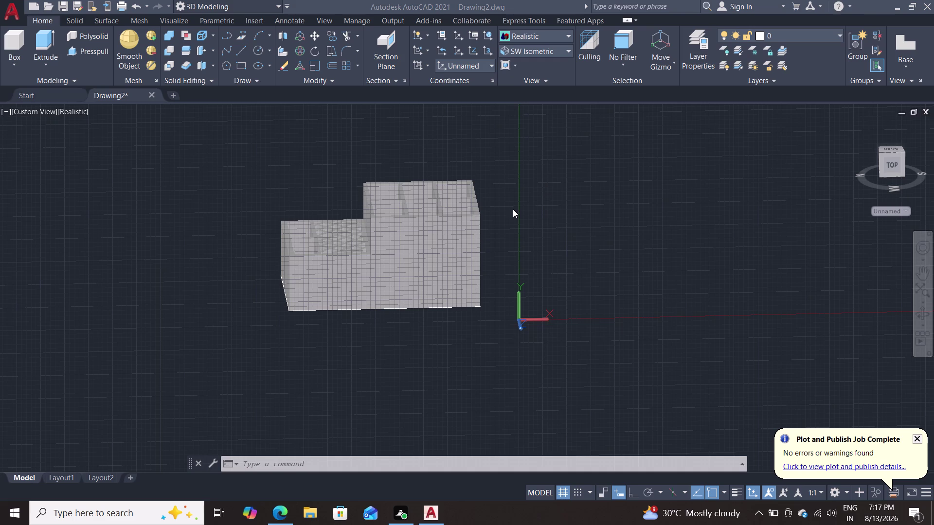
Orbit the organizer from the side to a top-down view of its compartments and lattice panel.
middle_drag(478, 293, 513, 305)
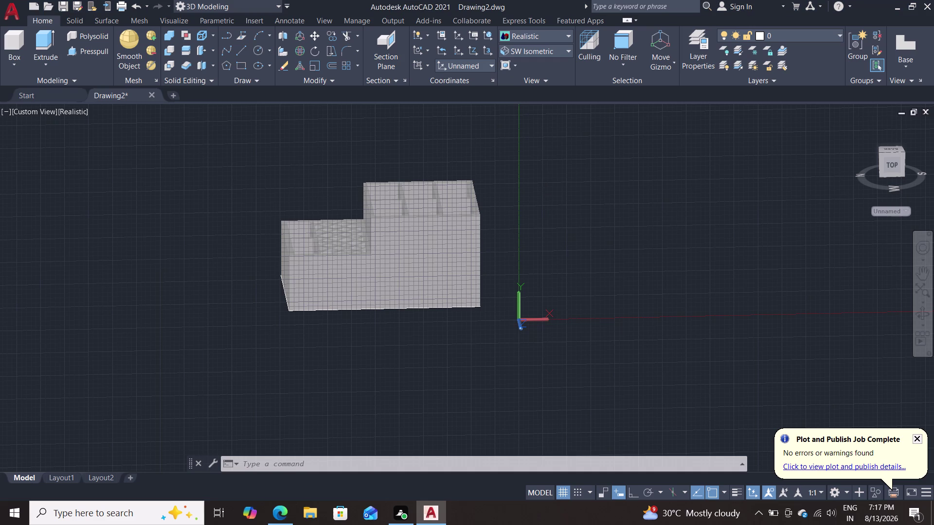
key(Escape)
middle_drag(520, 292, 578, 297)
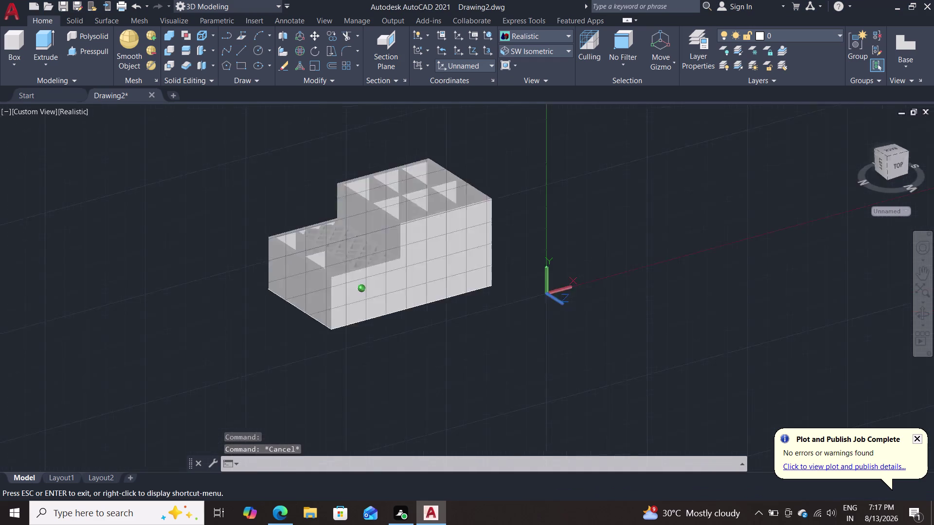
middle_drag(579, 298, 677, 271)
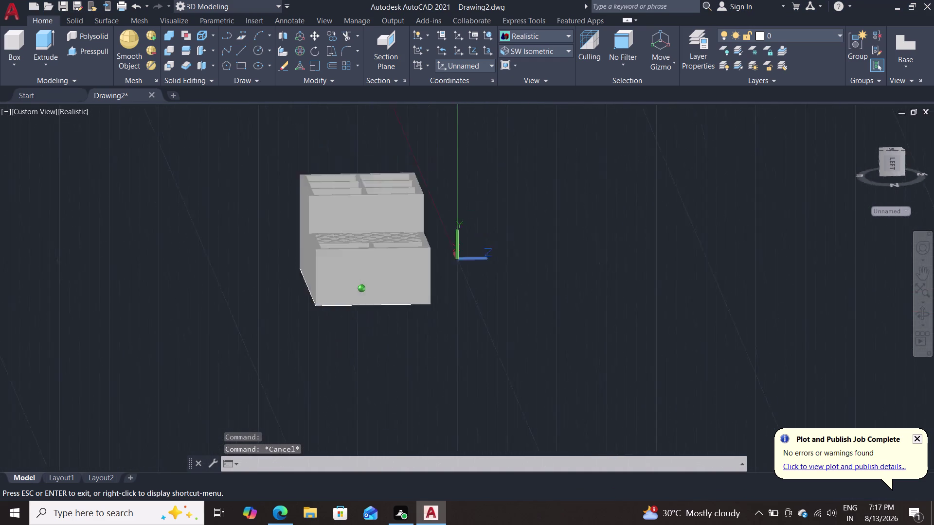
middle_drag(677, 271, 548, 359)
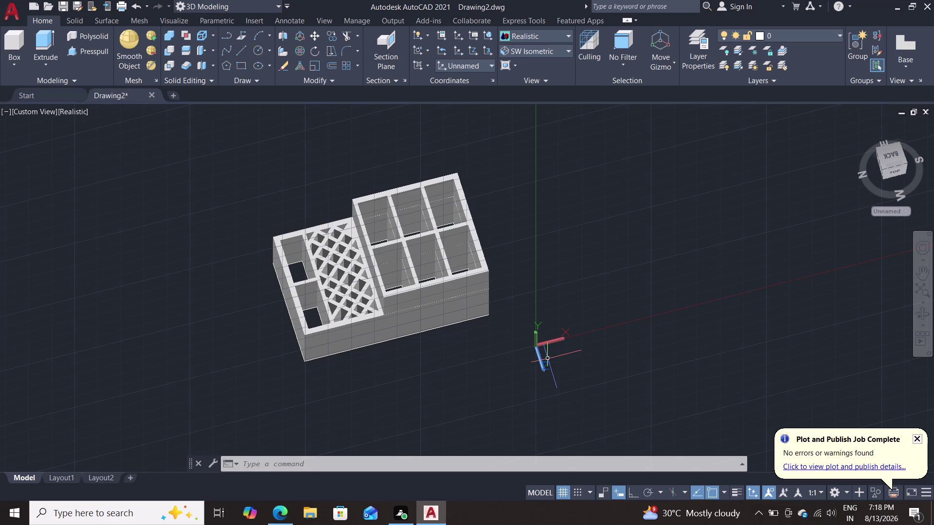
click(547, 359)
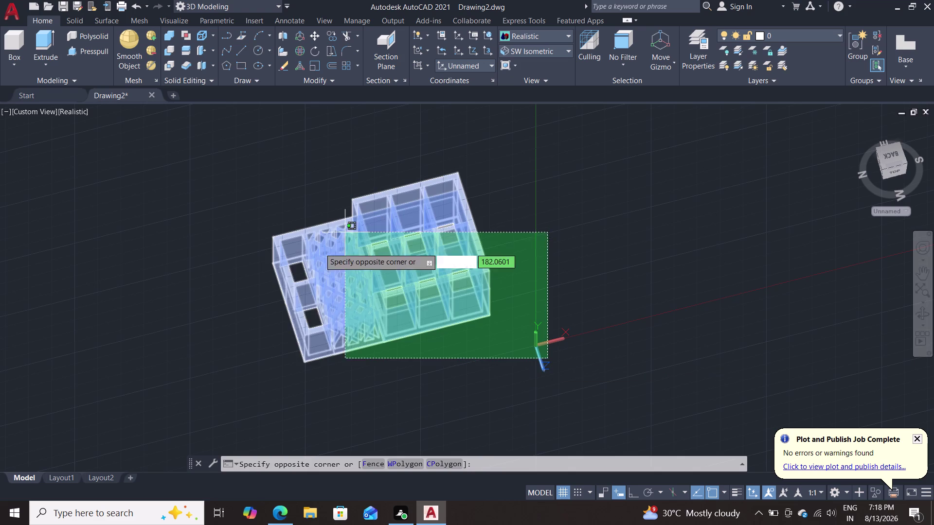
key(Escape)
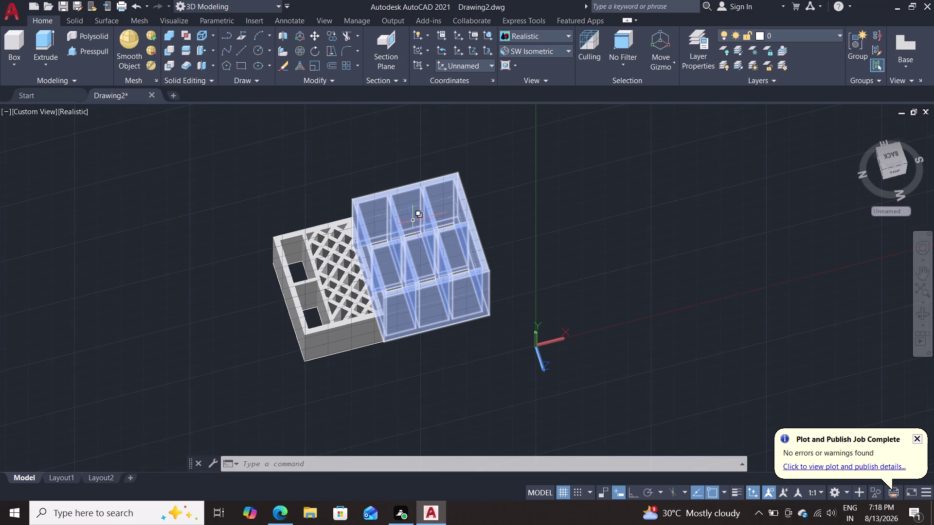
key(Escape)
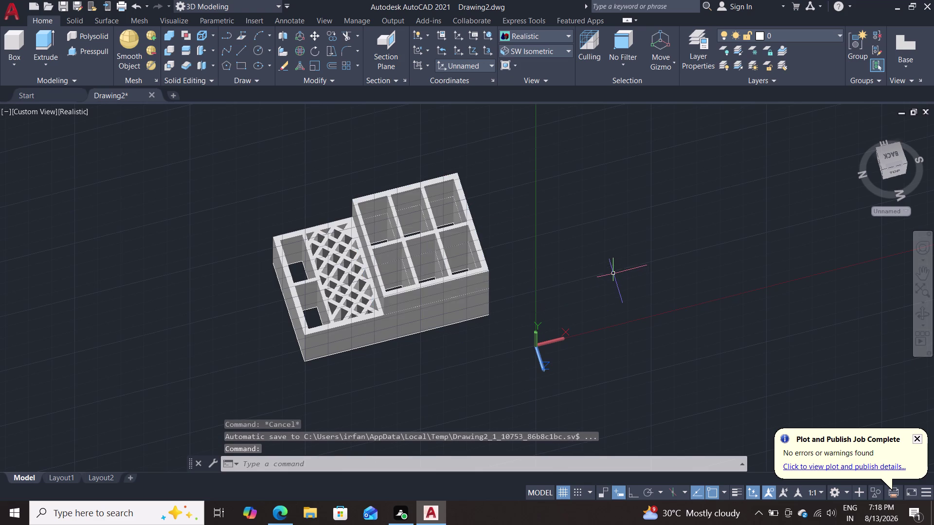
key(Escape)
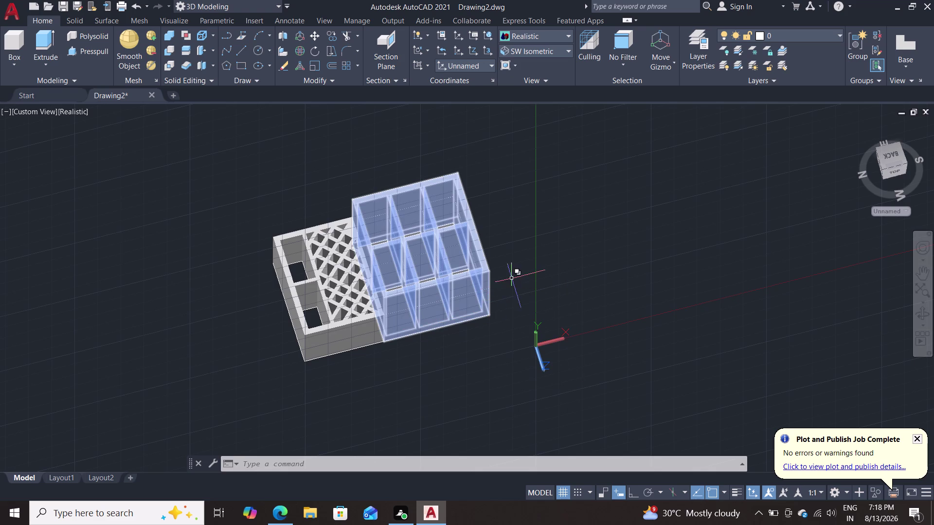
key(Escape)
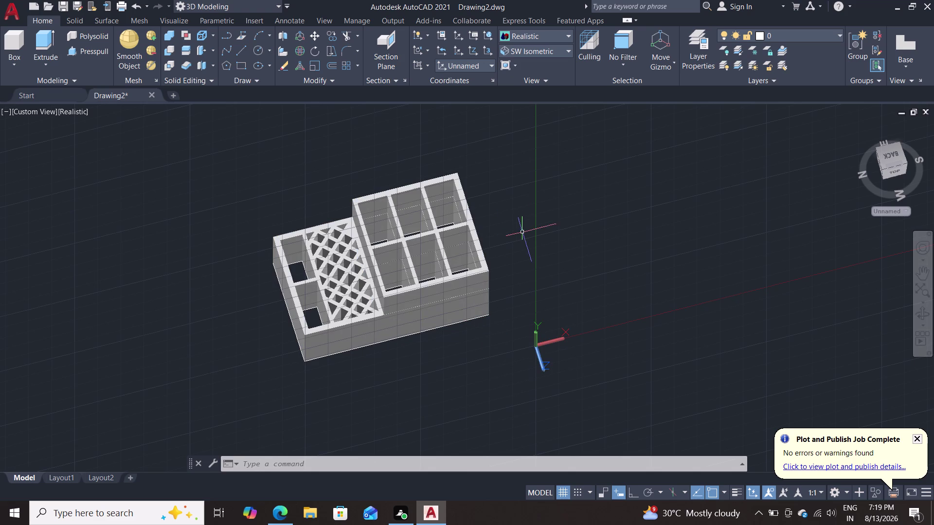
middle_drag(515, 222, 574, 254)
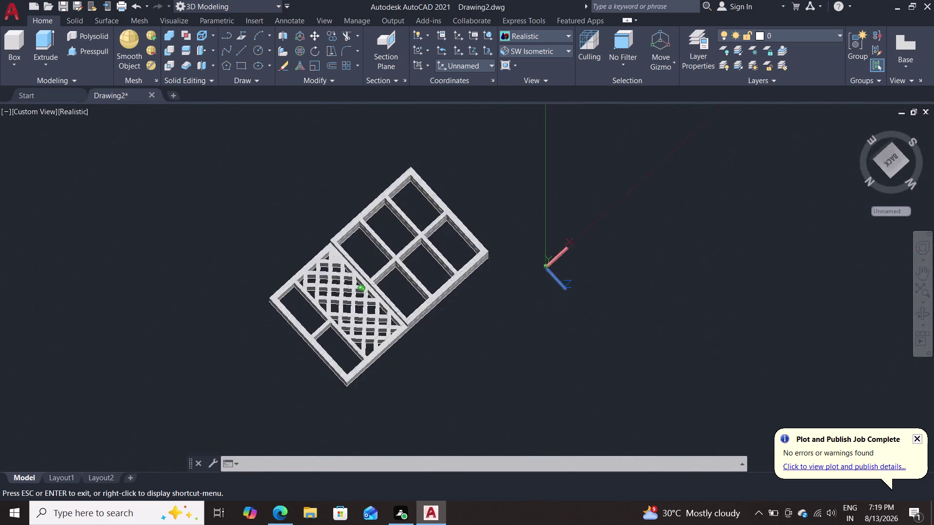
Orbit the organizer from the top-down view to a side view, then bring up the application menu.
middle_drag(574, 254, 396, 289)
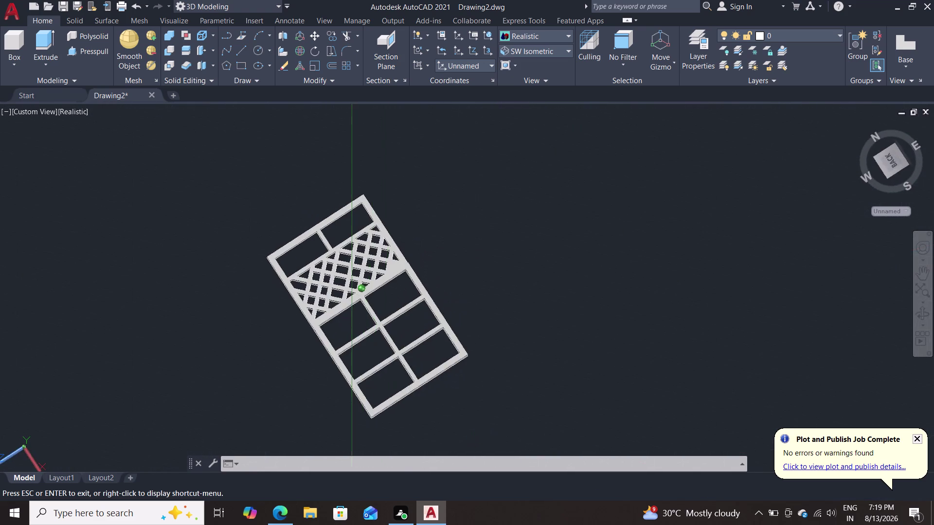
middle_drag(396, 289, 243, 200)
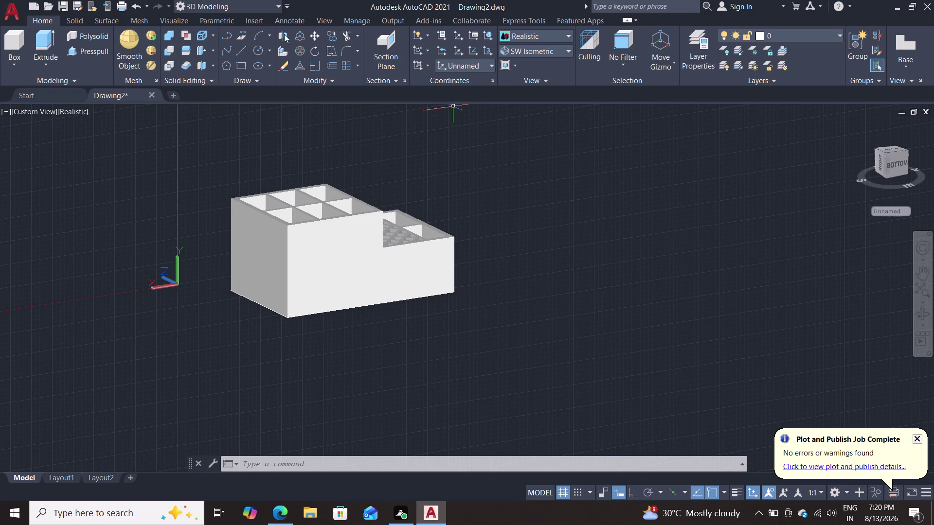
click(7, 9)
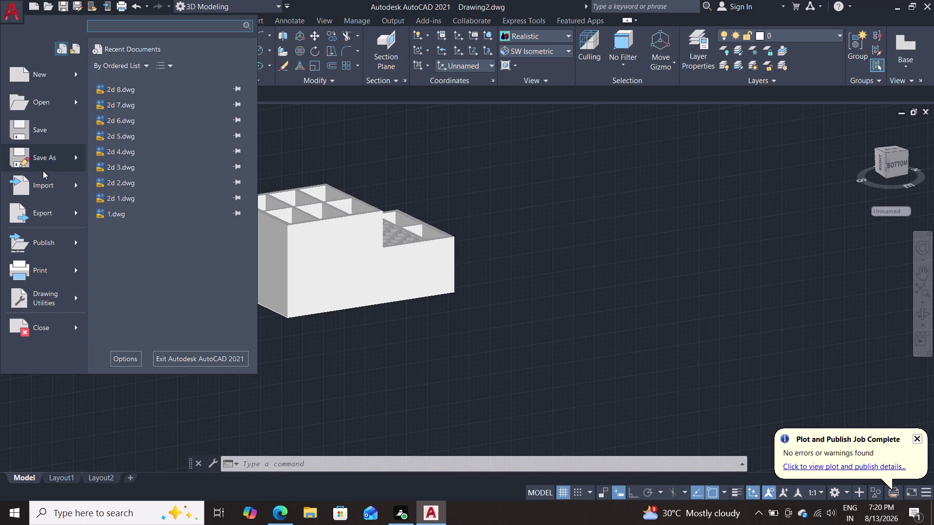
Use Save As to store the organizer drawing as '2d 9' in Documents.
click(44, 167)
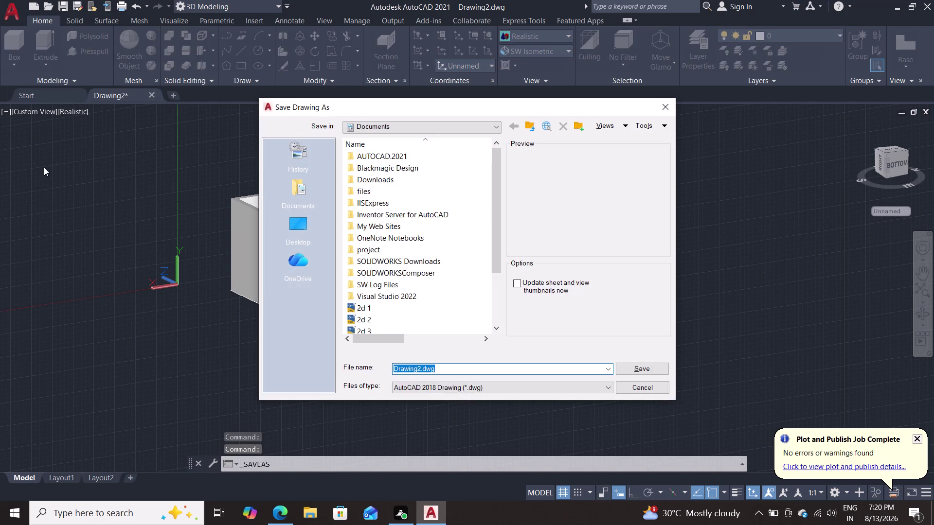
text(2)
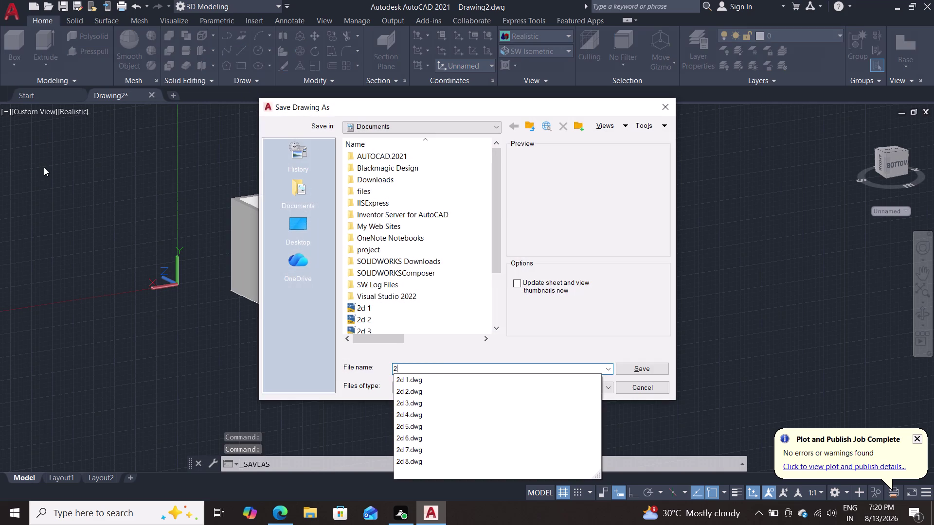
text(d)
key(n)
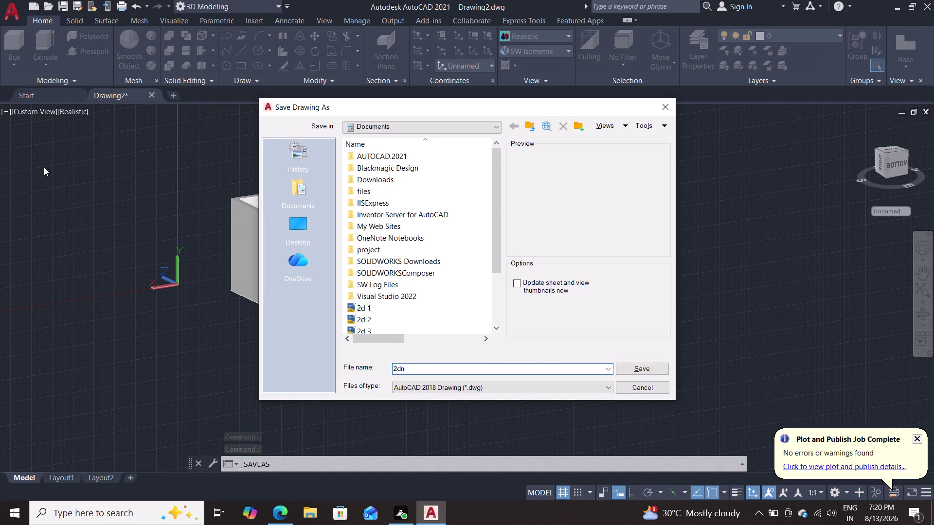
key(BackSpace)
key(space)
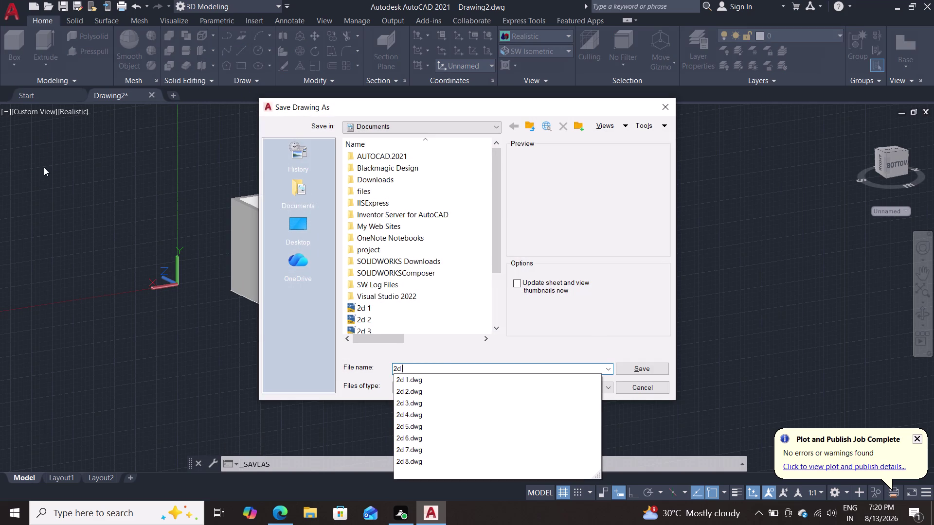
key(9)
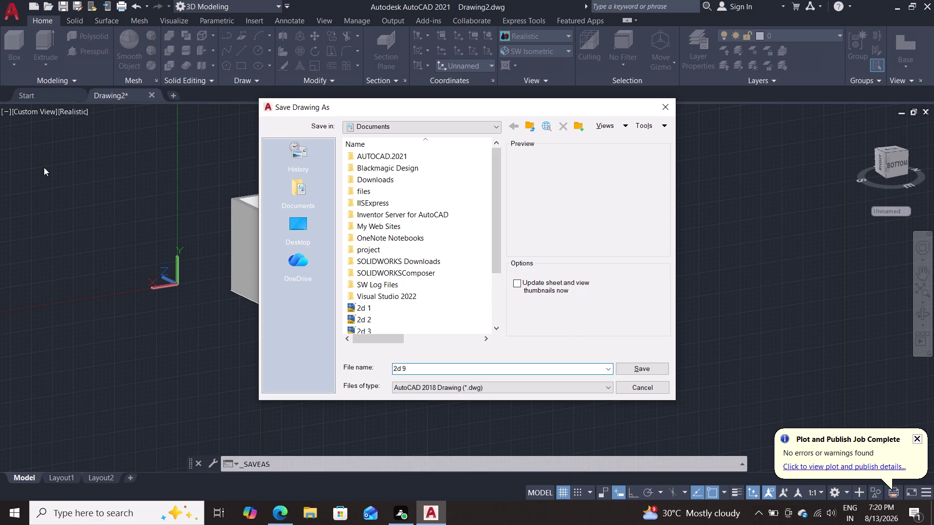
double_click(637, 364)
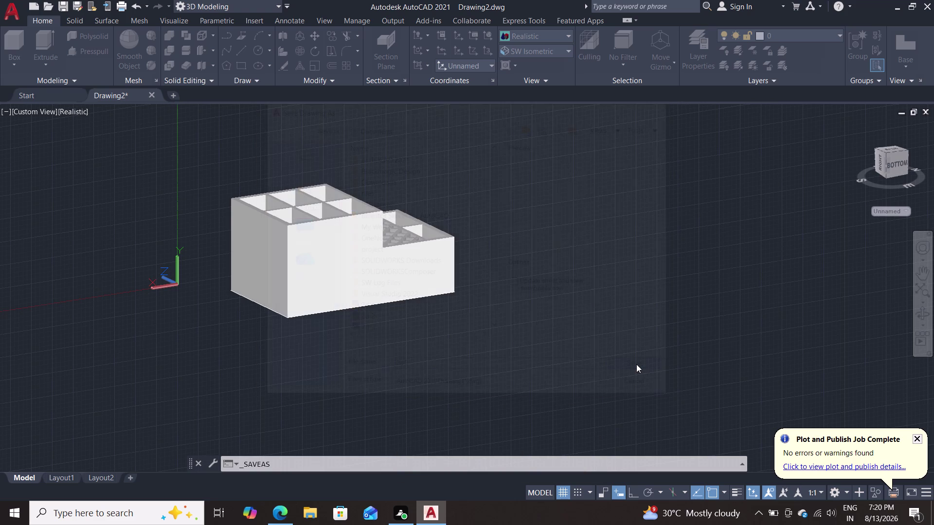
click(617, 368)
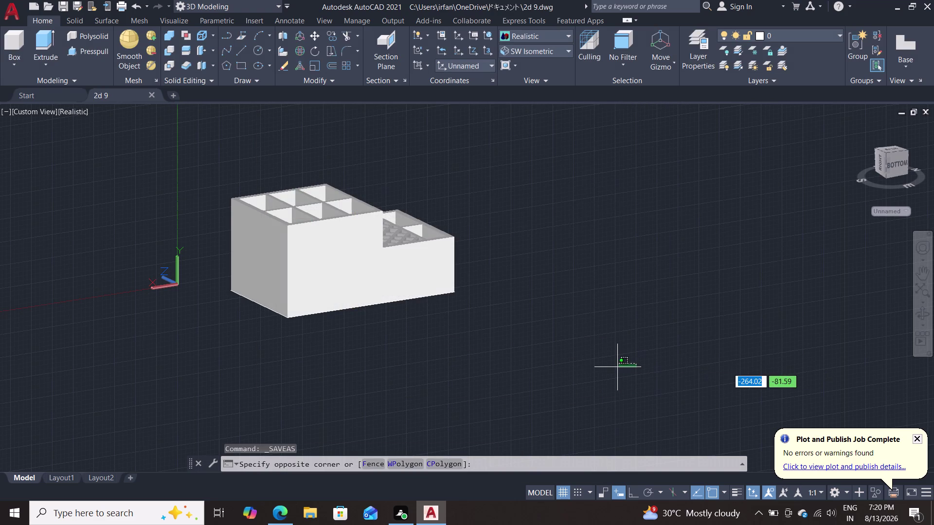
key(Escape)
Export the organizer drawing to PDF as '2d 9.pdf' in Documents.
click(0, 12)
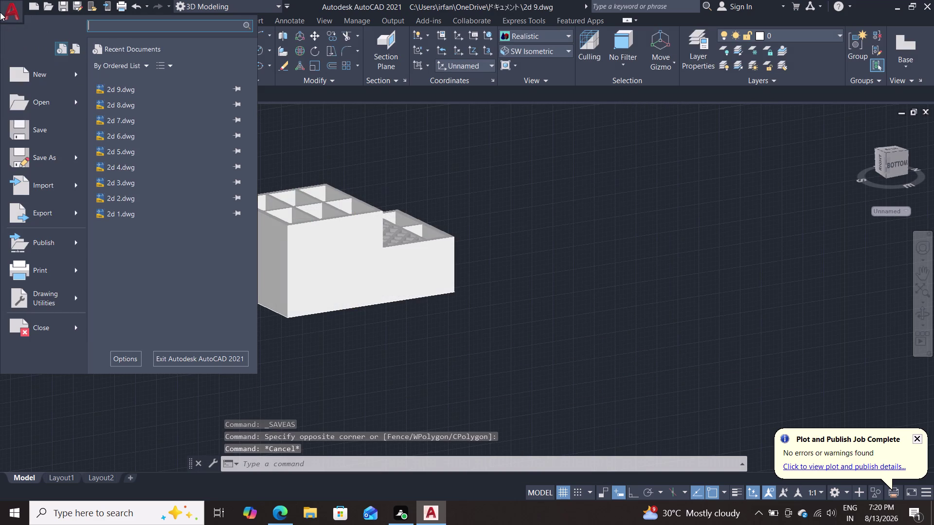
click(48, 218)
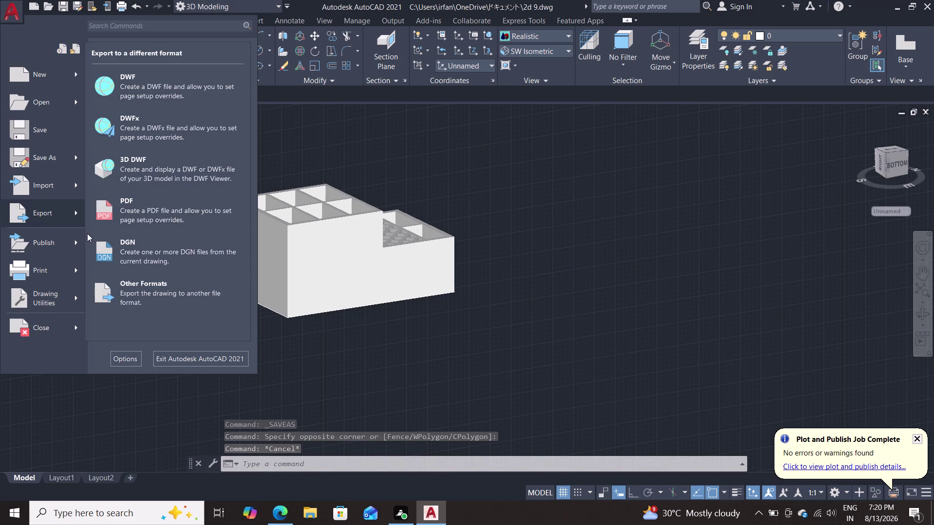
double_click(137, 213)
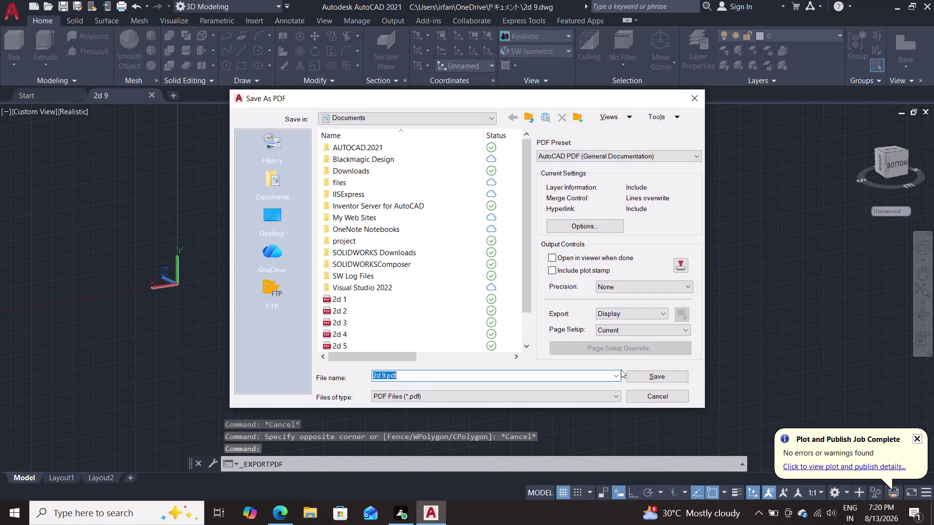
click(643, 379)
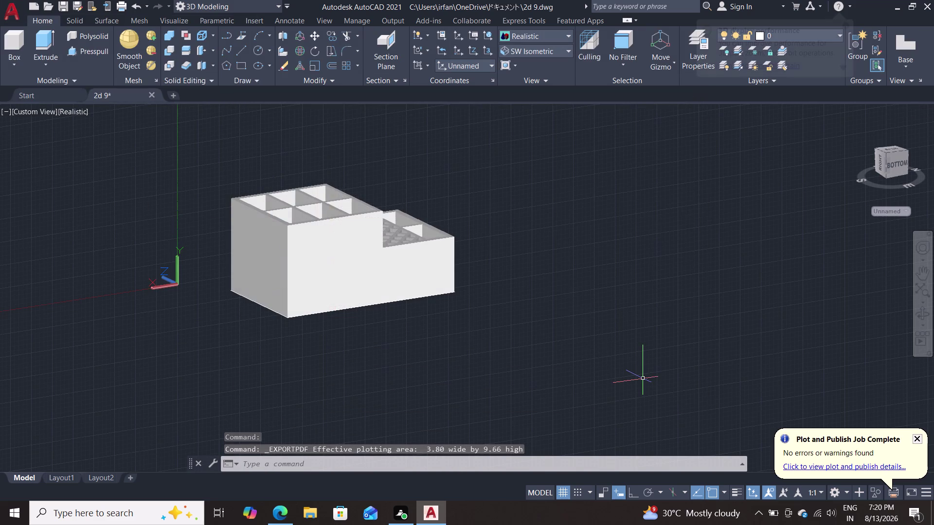